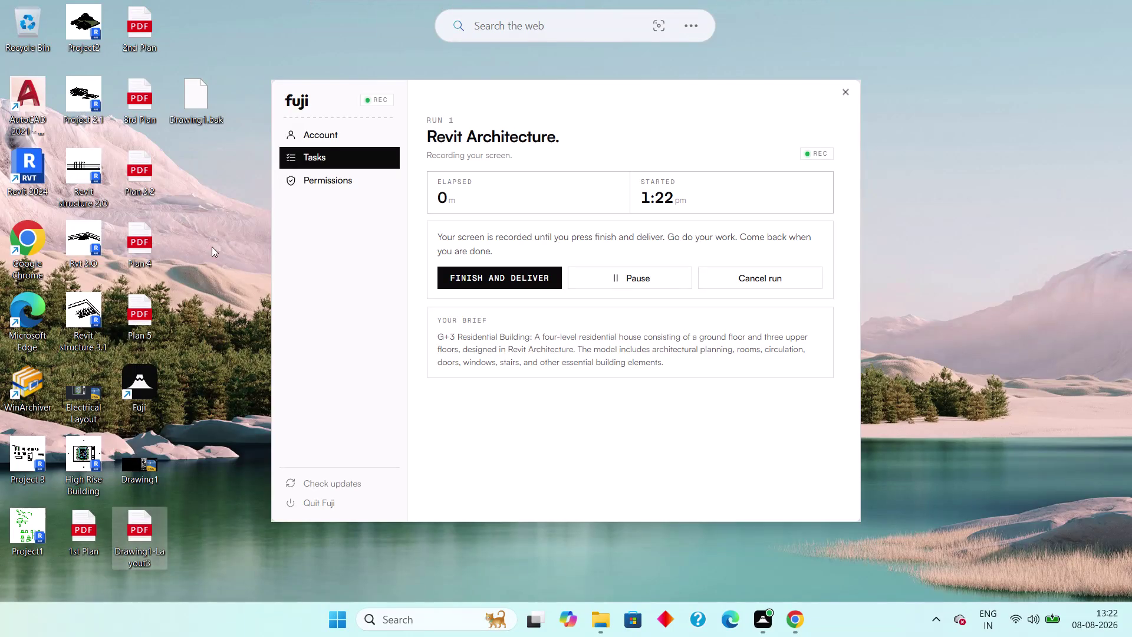
Drag the blank Drawing1 file icon into the top row beside 2nd Plan.
drag(190, 109, 191, 88)
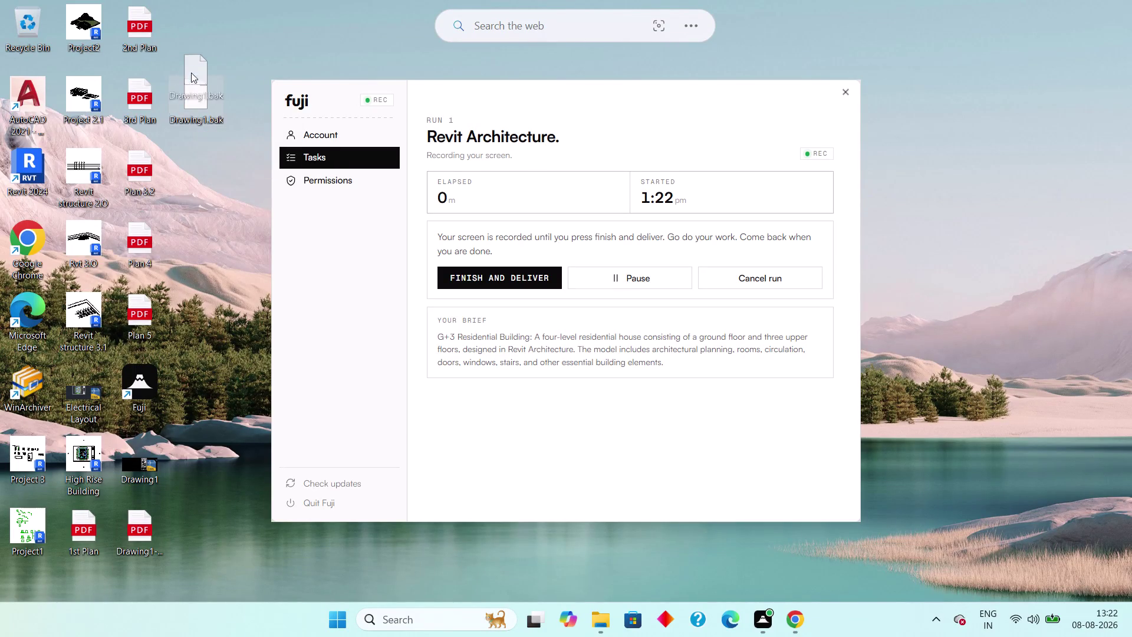
drag(191, 88, 187, 39)
right_click(969, 93)
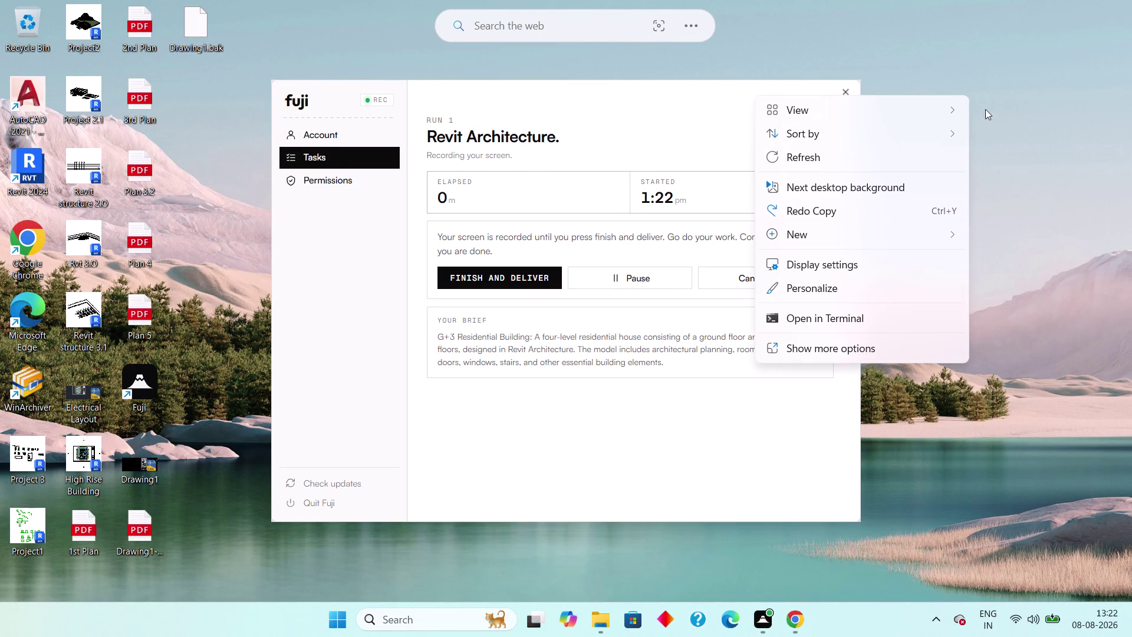
click(901, 157)
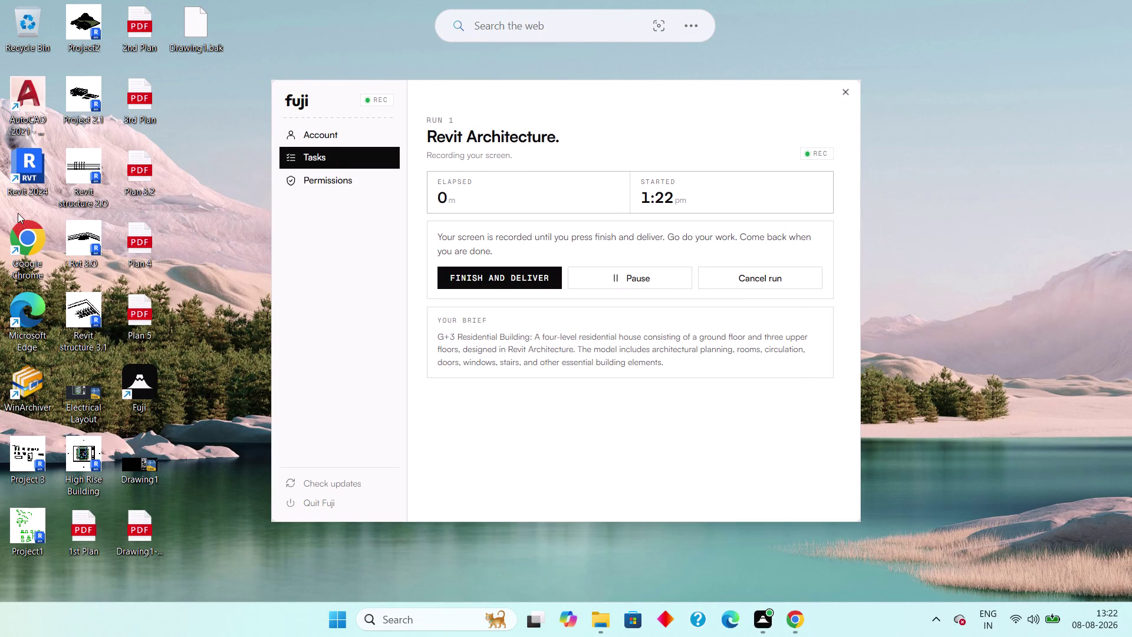
double_click(27, 173)
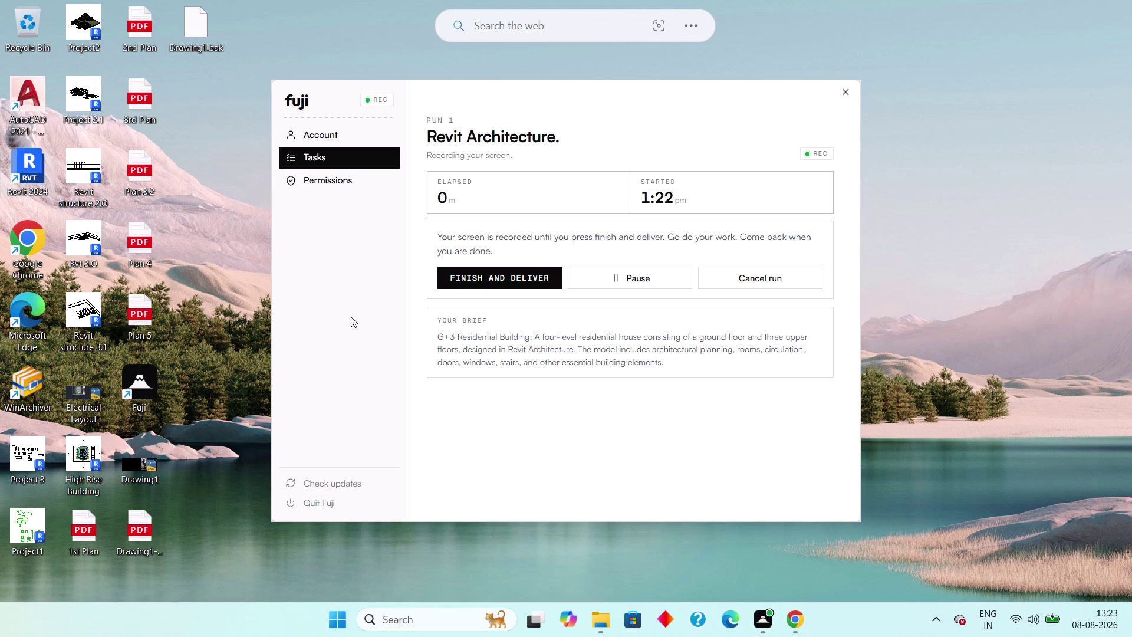
right_click(205, 282)
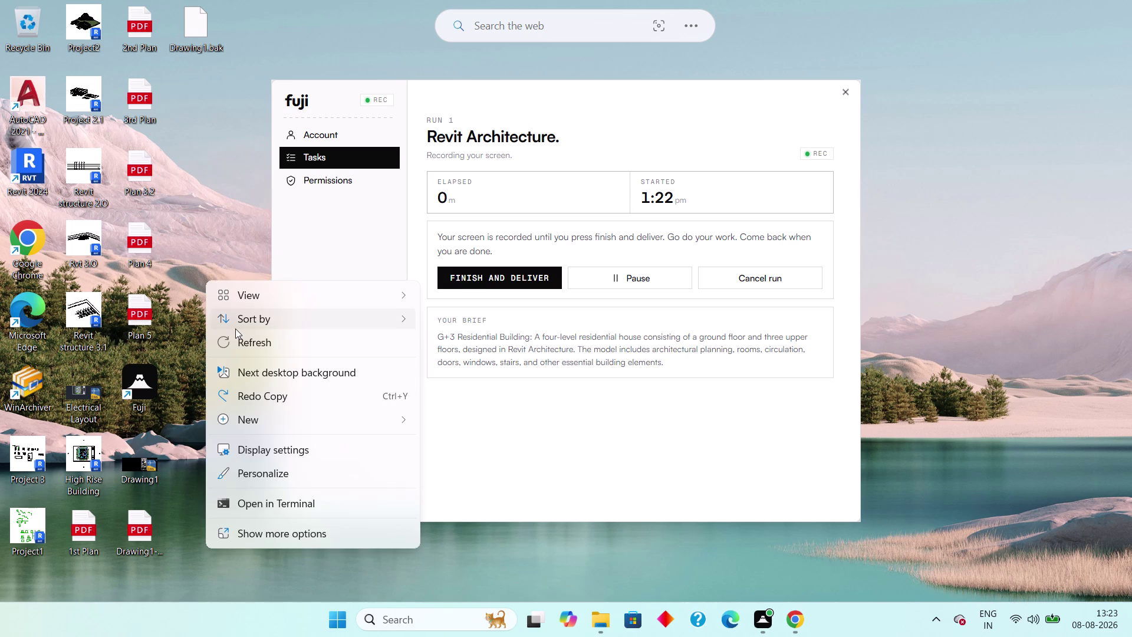
click(239, 343)
right_click(997, 202)
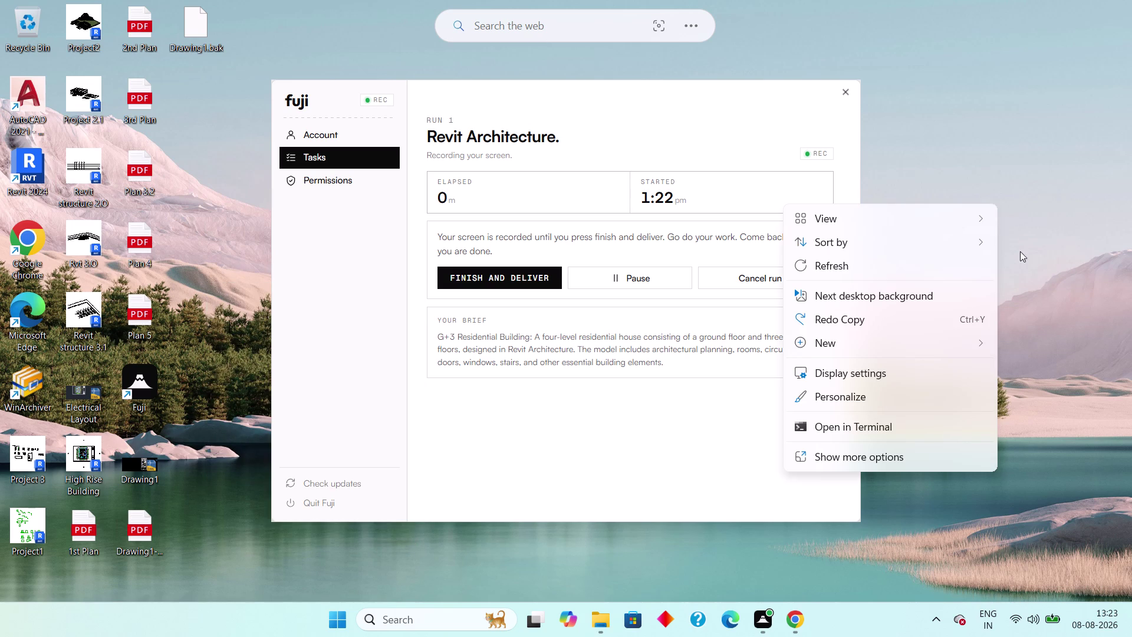
click(930, 261)
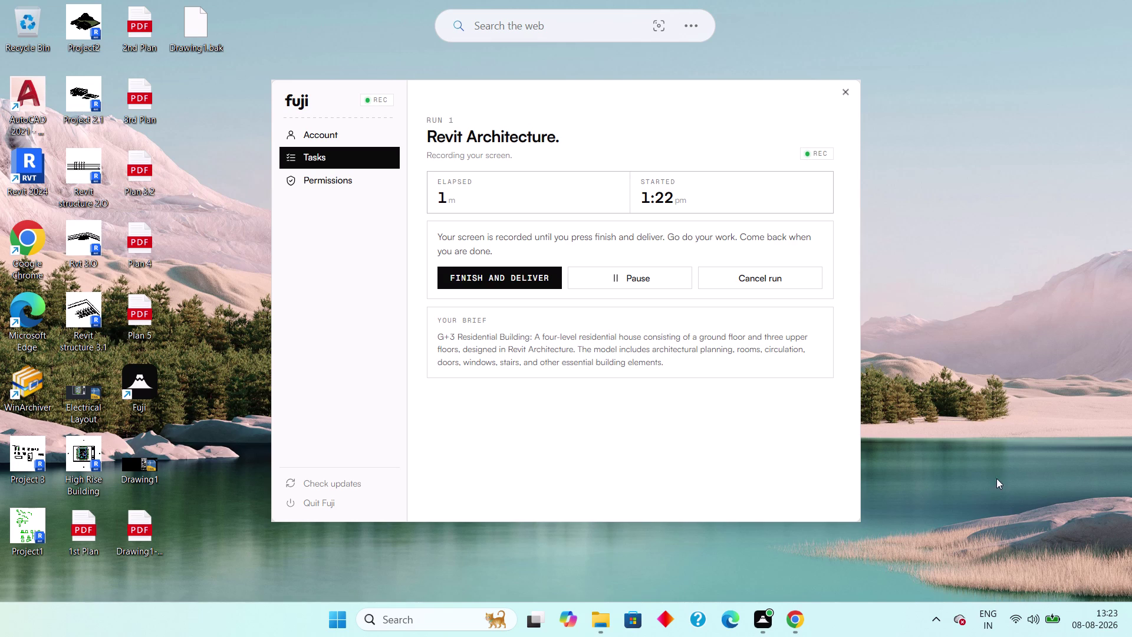
right_click(925, 235)
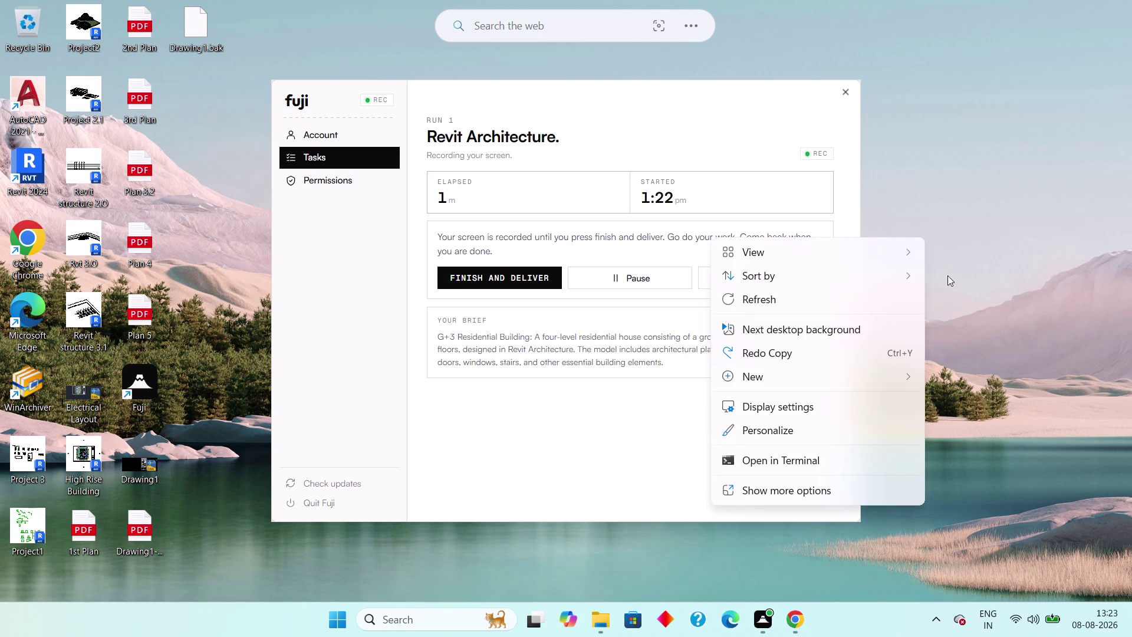
click(883, 300)
right_click(904, 163)
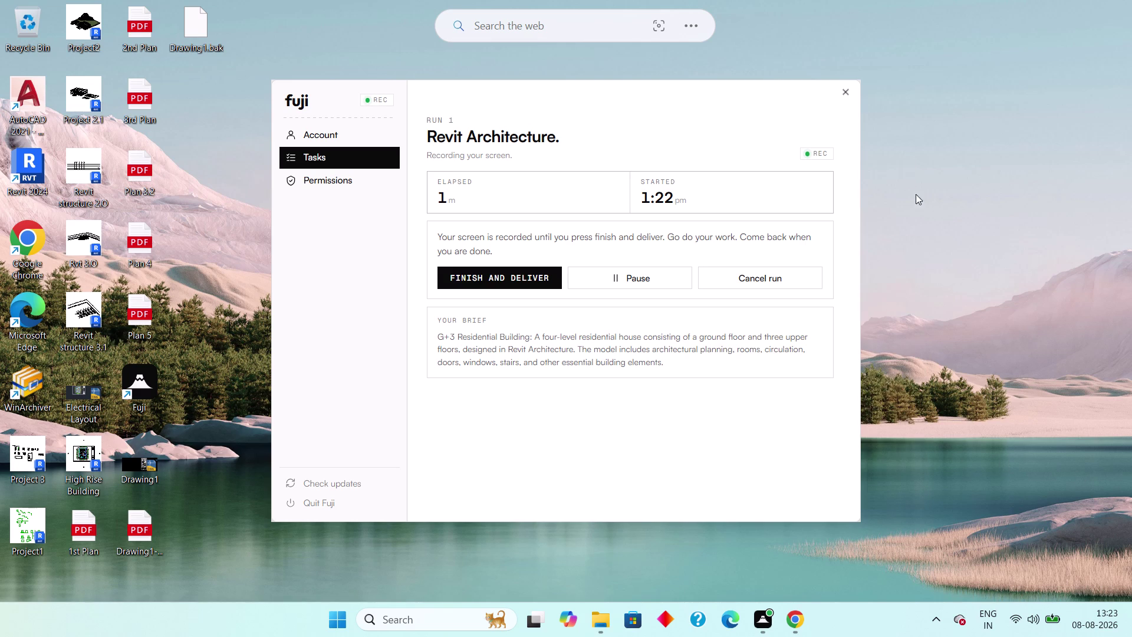
click(930, 222)
right_click(931, 223)
click(890, 288)
right_click(945, 141)
click(913, 216)
click(910, 210)
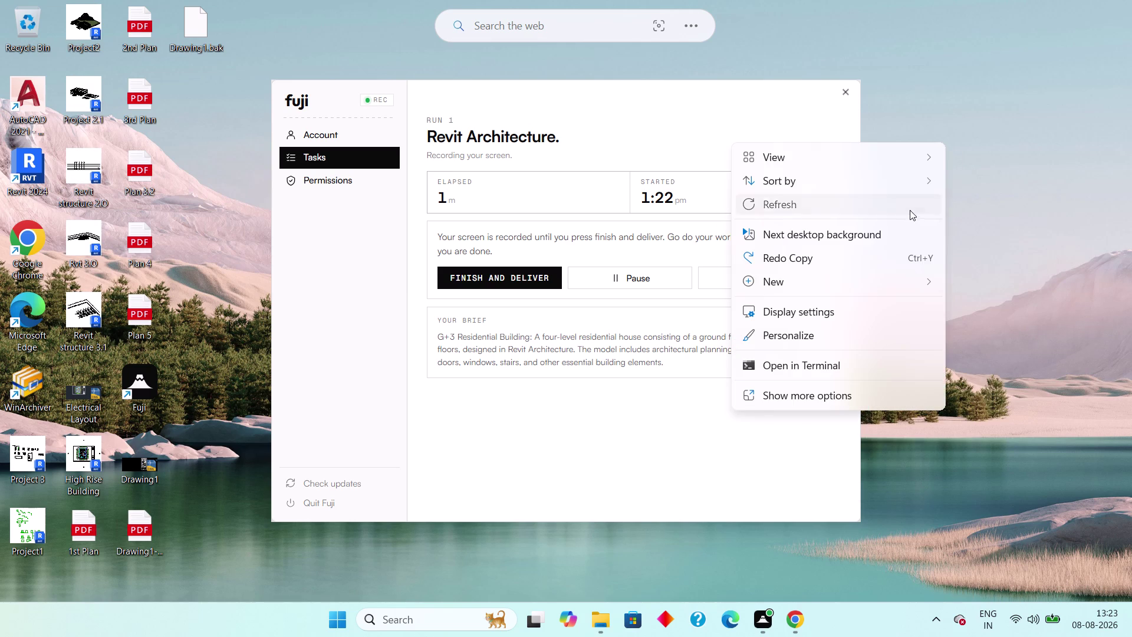